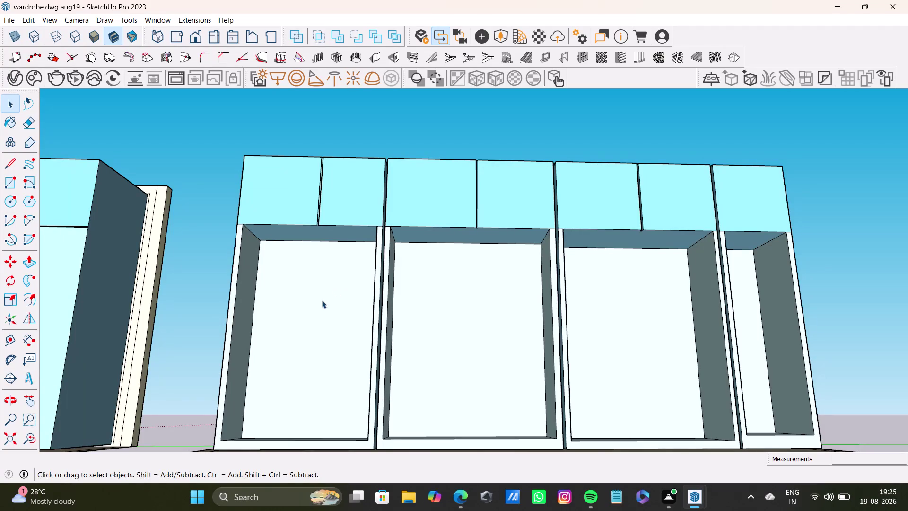
Orbit and zoom to view the shuttered and open-front wardrobes on the tiled floor from above.
middle_drag(325, 293, 308, 403)
scroll(down, 3)
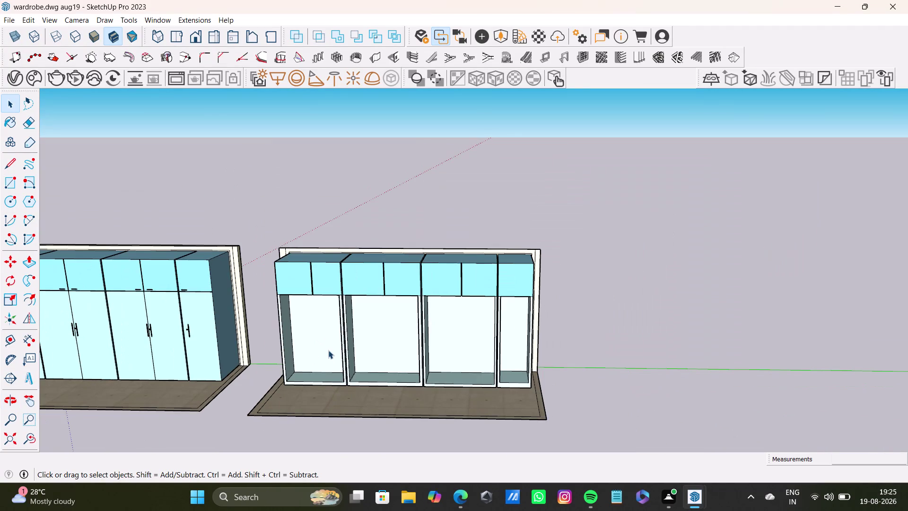
scroll(up, 3)
middle_drag(339, 341, 354, 227)
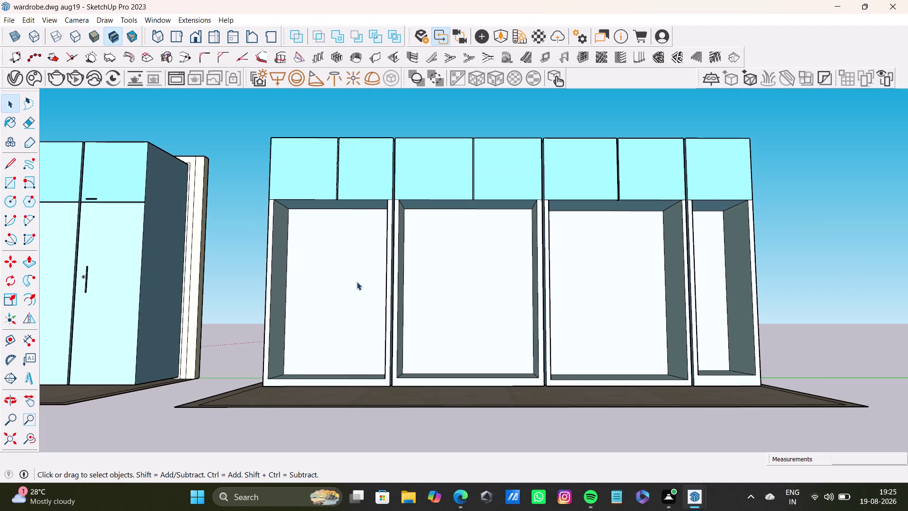
middle_drag(357, 282, 233, 312)
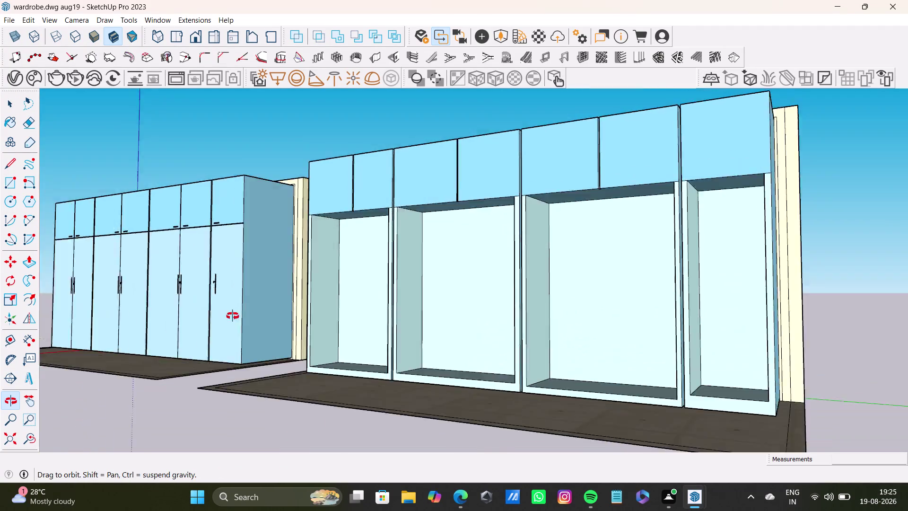
middle_drag(233, 312, 375, 442)
scroll(down, 3)
scroll(up, 3)
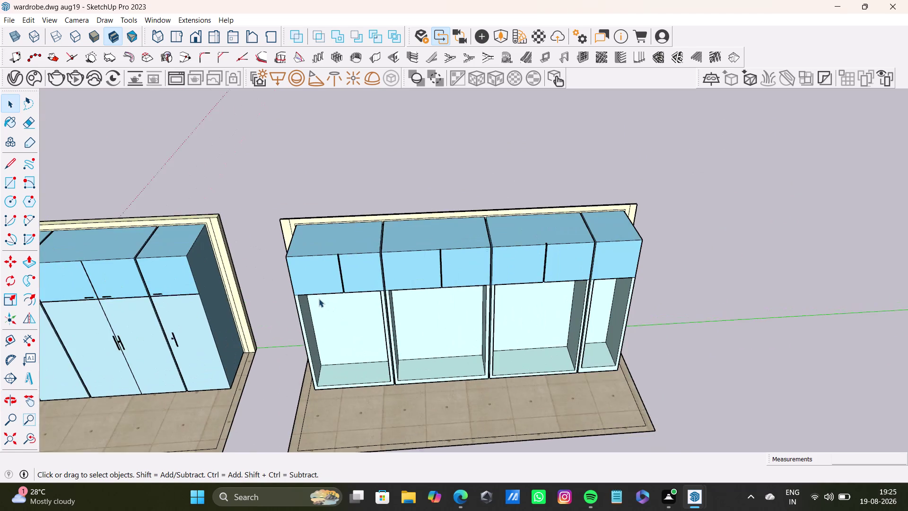
scroll(up, 3)
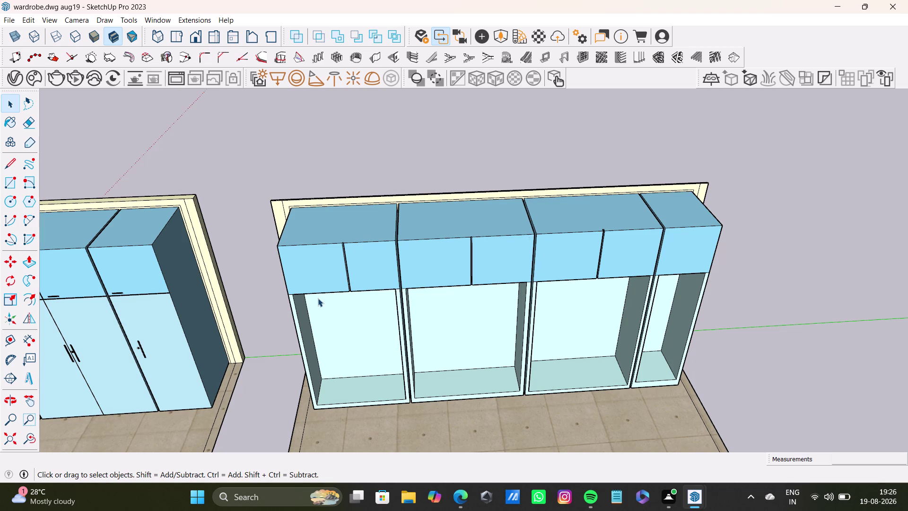
key(space)
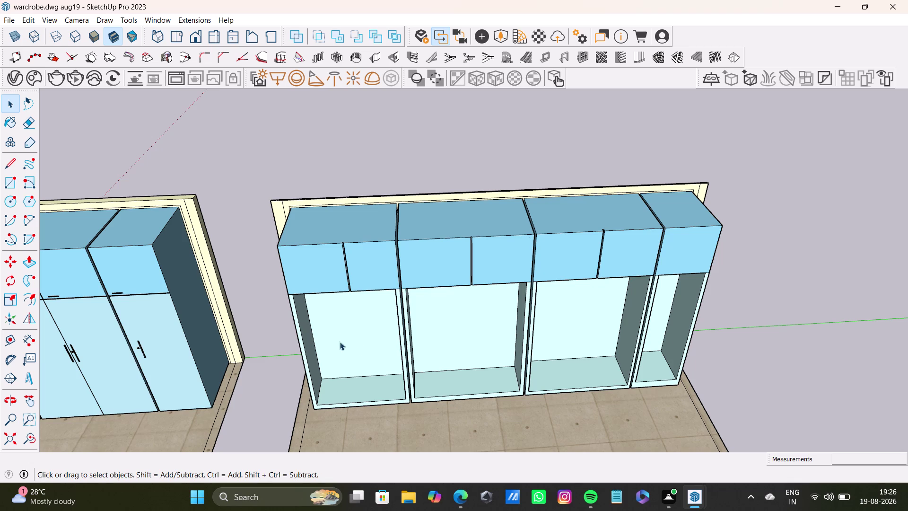